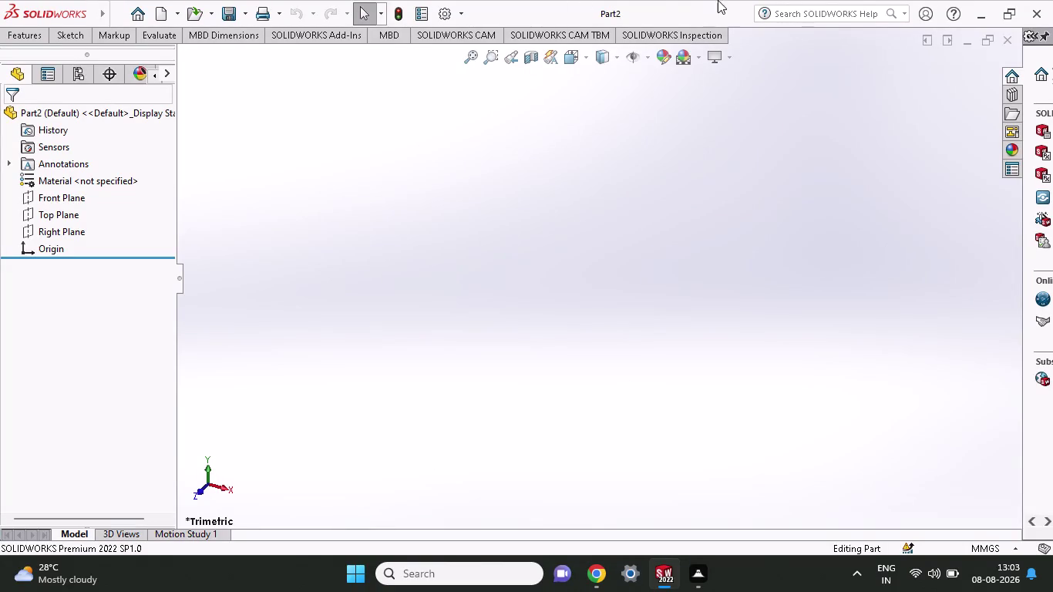
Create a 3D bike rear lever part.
Create a new blank part document, Part3.
click(164, 12)
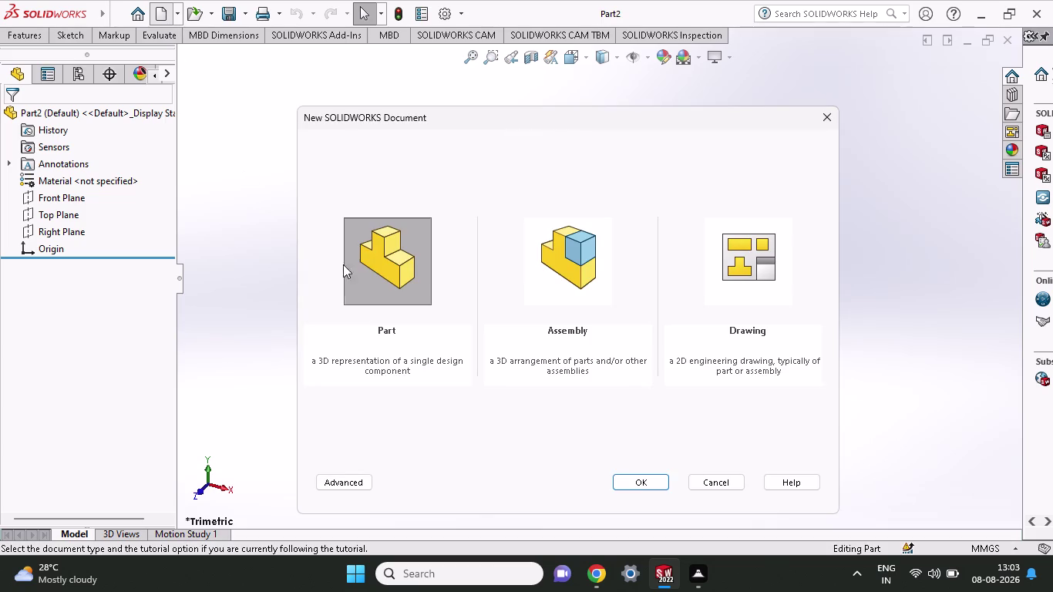
click(372, 270)
click(633, 480)
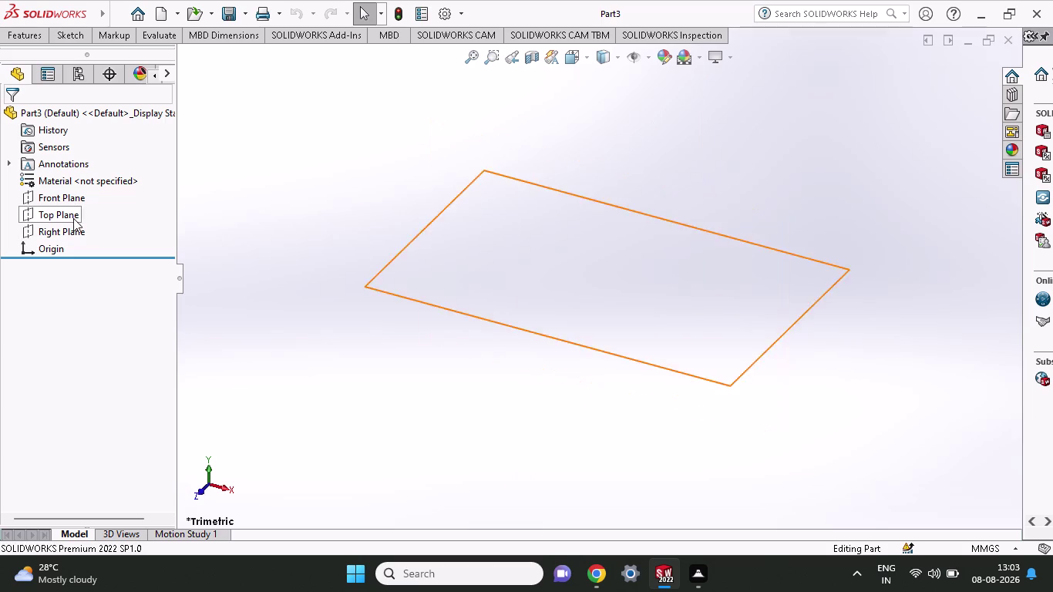
Start a new sketch on the Right Plane.
click(73, 227)
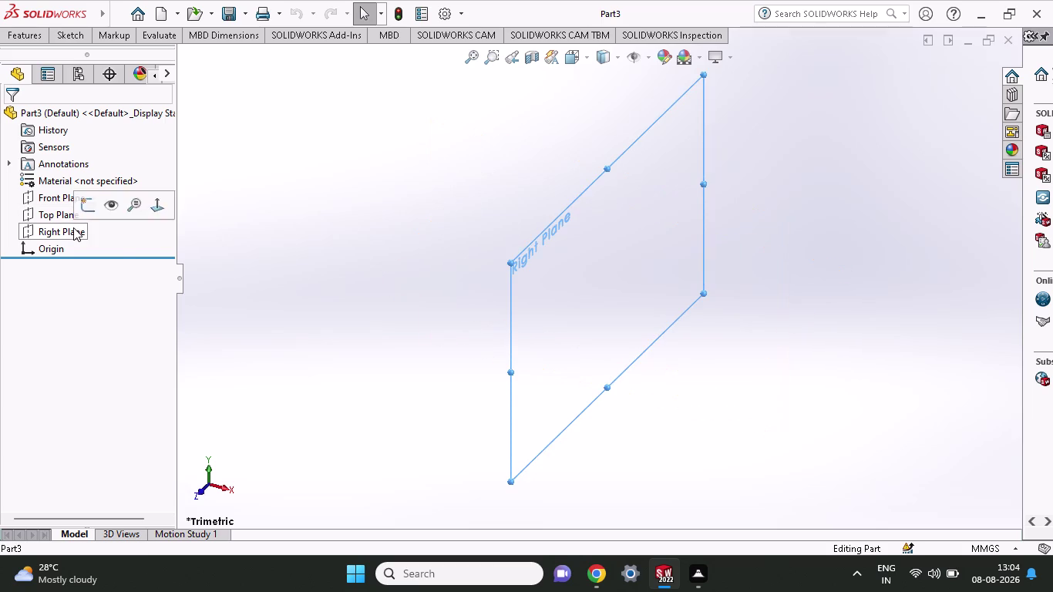
right_click(73, 228)
click(79, 207)
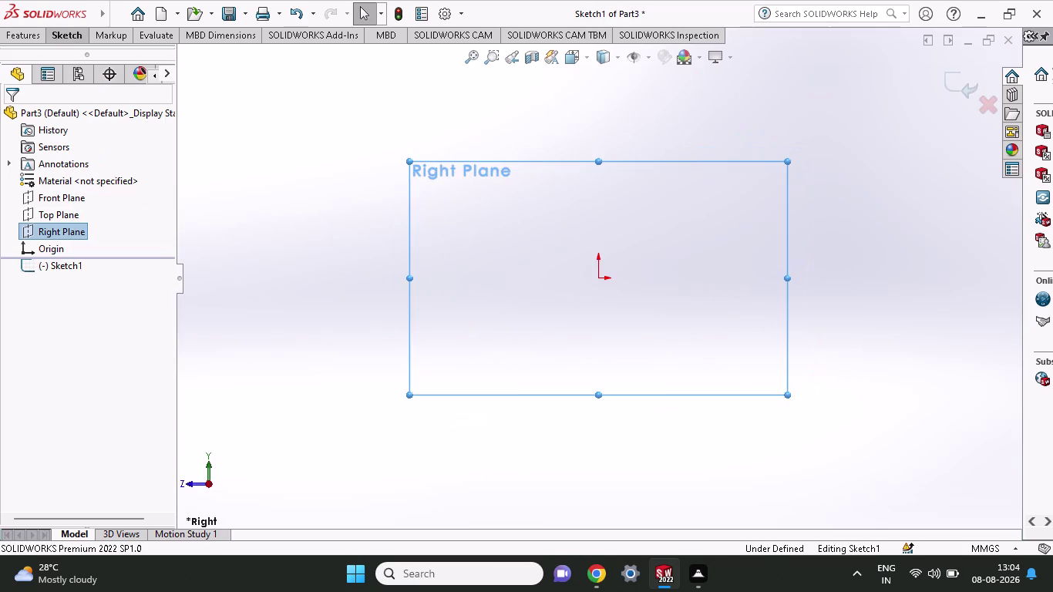
click(69, 35)
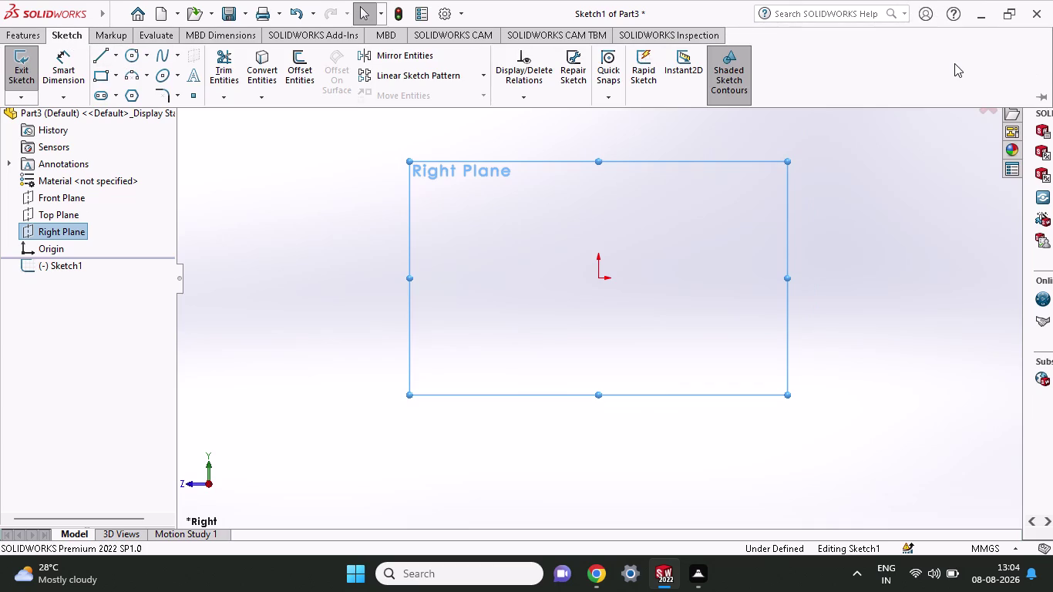
Draw a horizontal construction centerline through the origin, extending left and right.
click(113, 55)
click(117, 88)
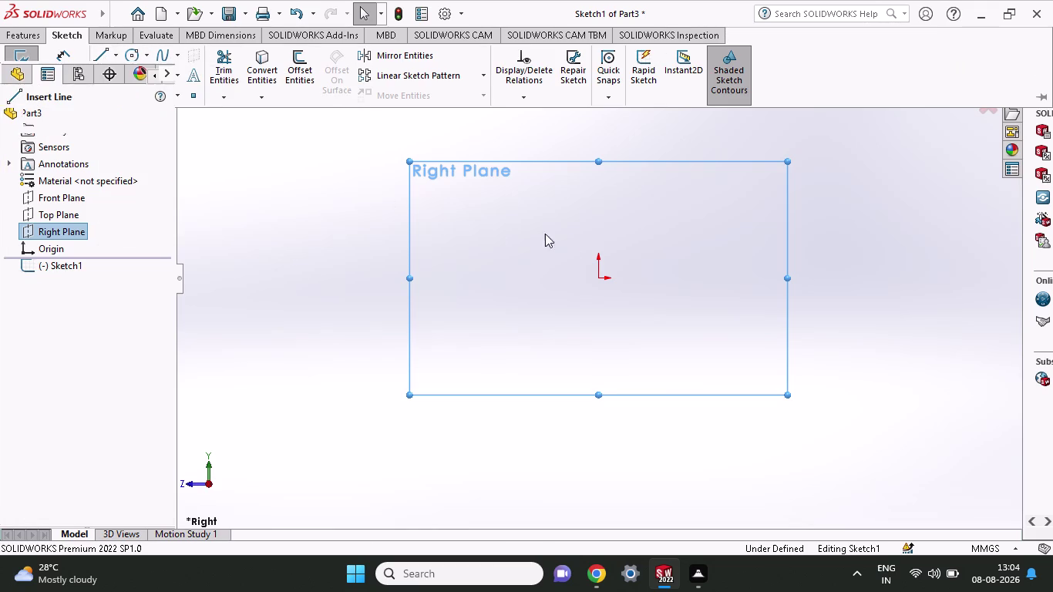
click(598, 276)
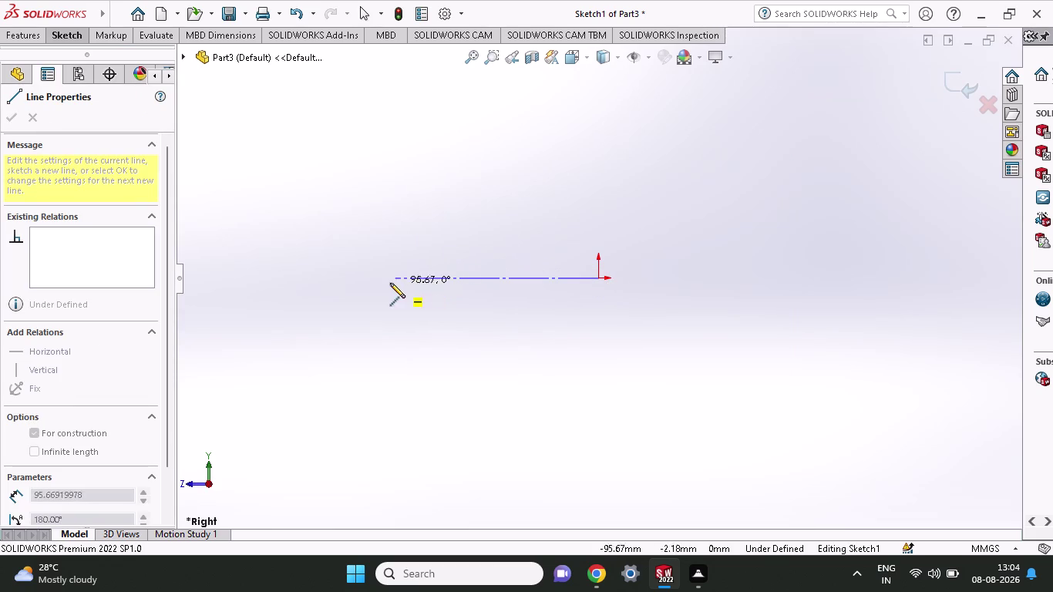
click(329, 282)
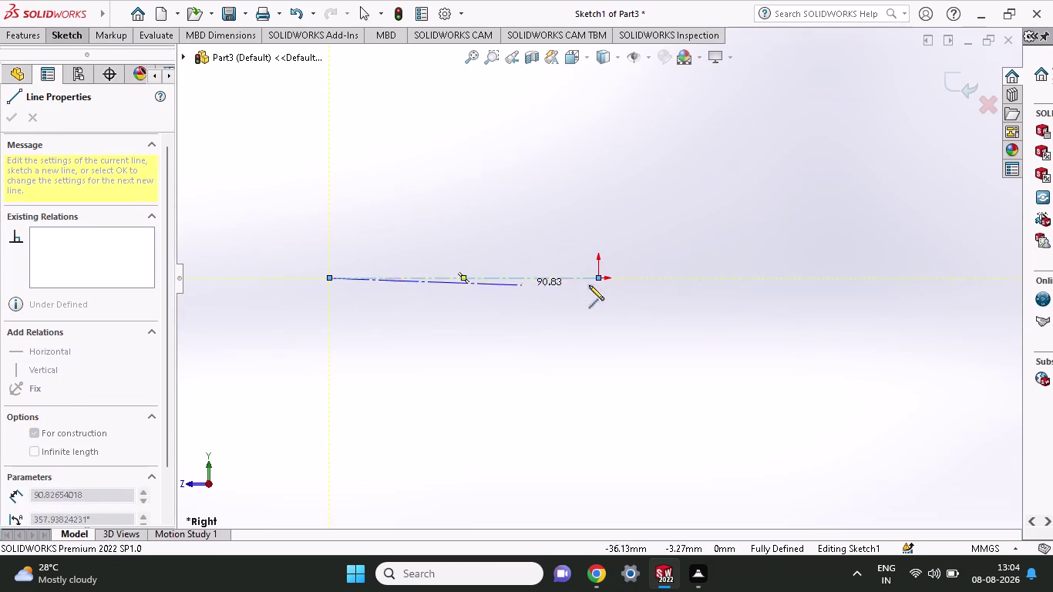
click(908, 279)
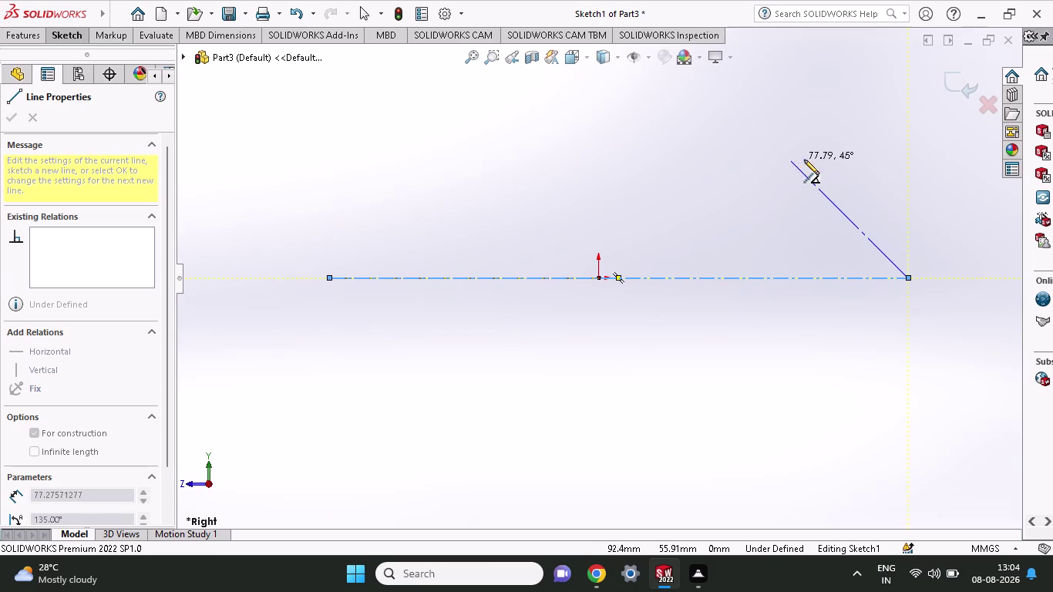
key(Escape)
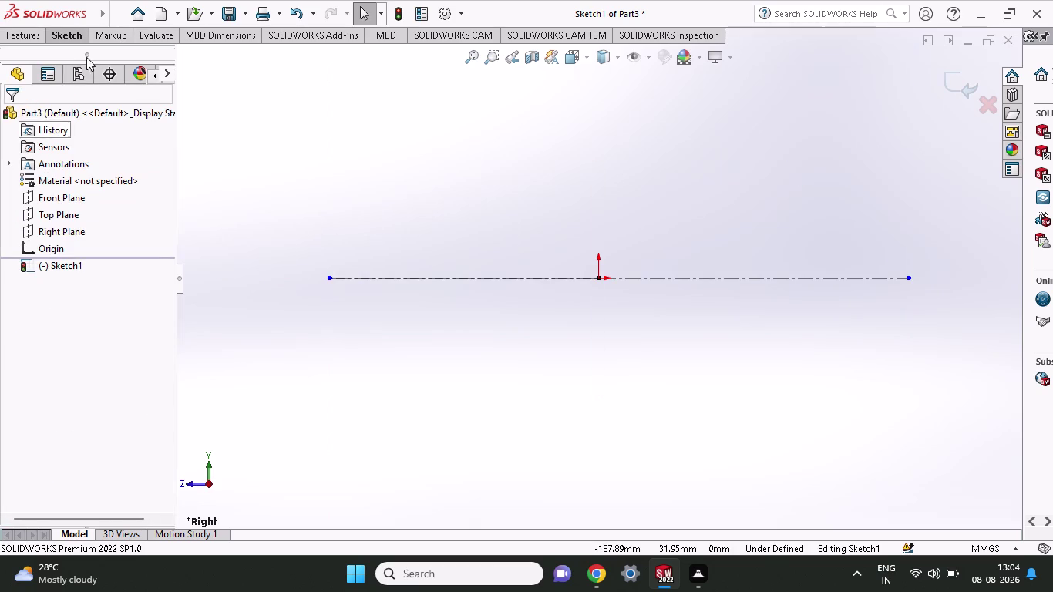
click(74, 36)
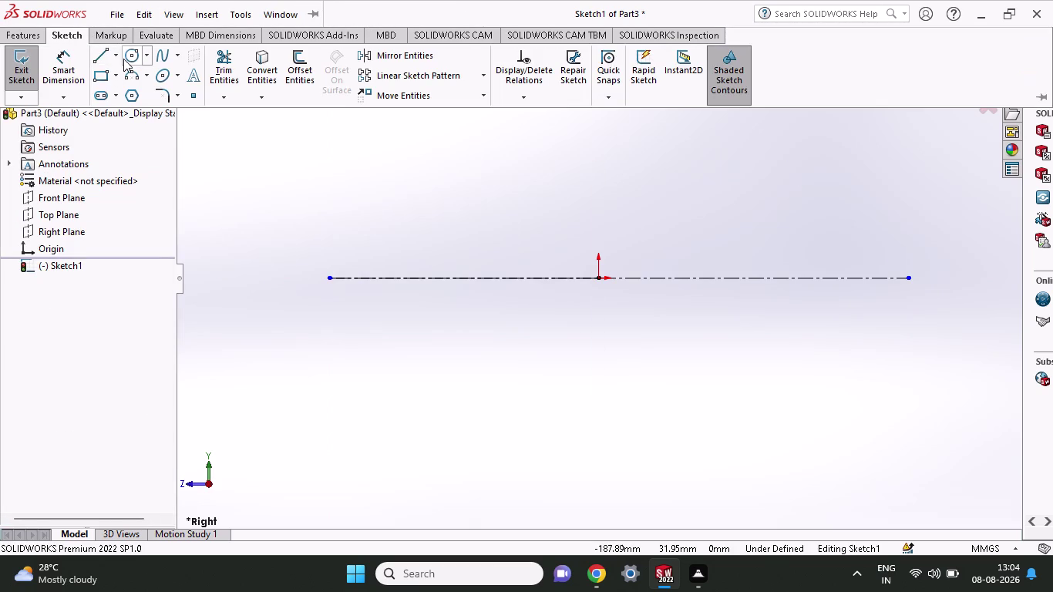
Draw a circle centred on the centerline left of the origin.
click(123, 58)
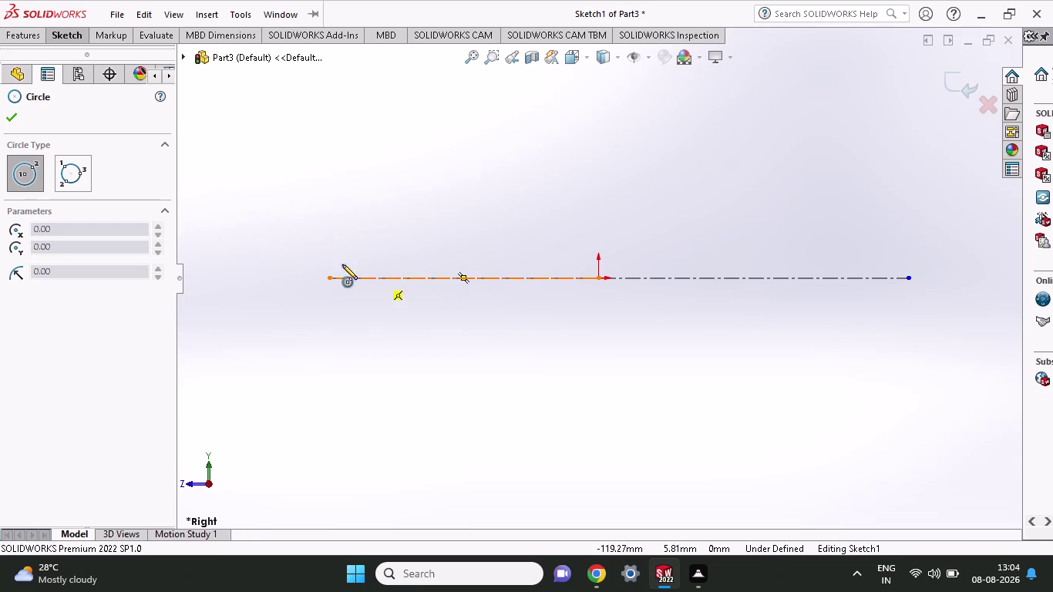
click(384, 277)
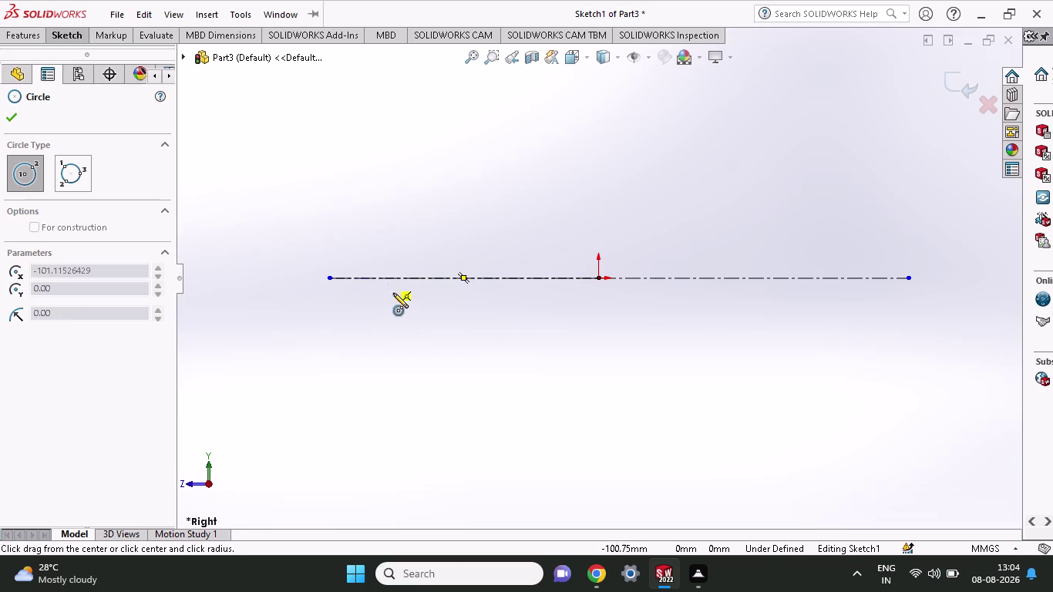
click(394, 295)
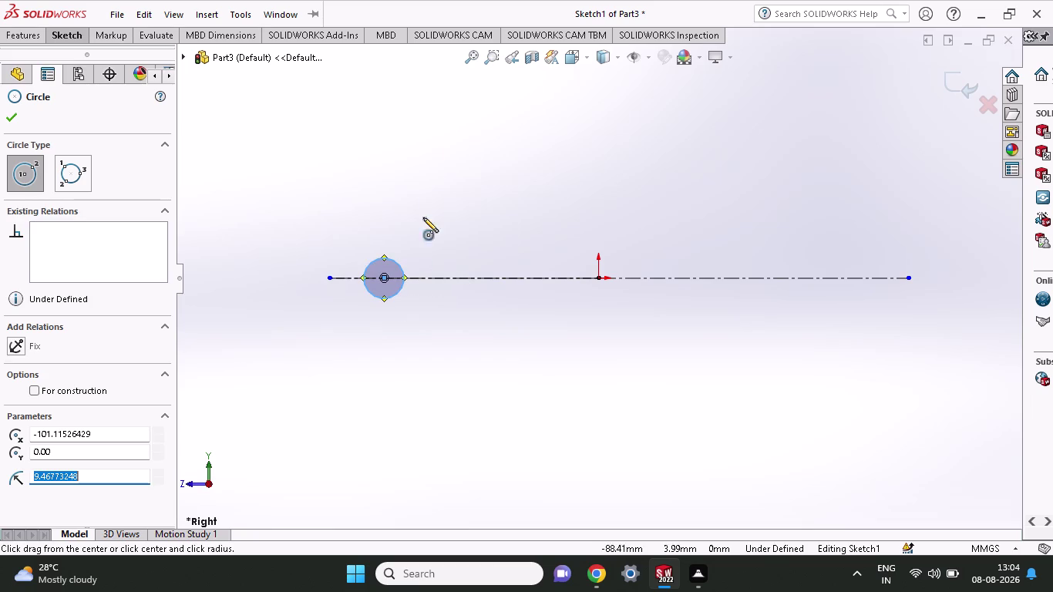
Dimension that circle's diameter to 4 mm.
click(74, 38)
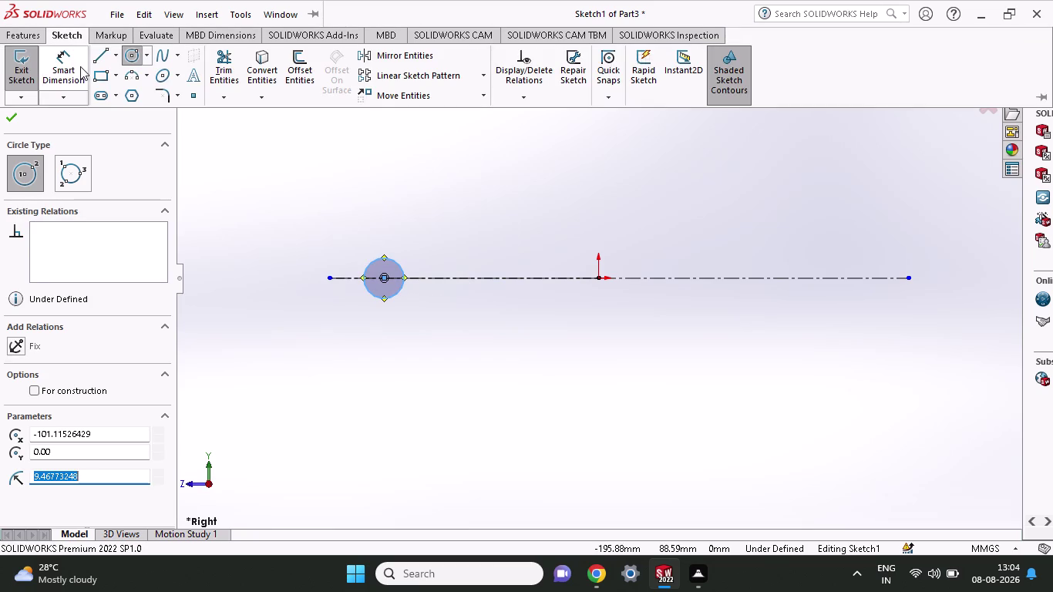
click(80, 66)
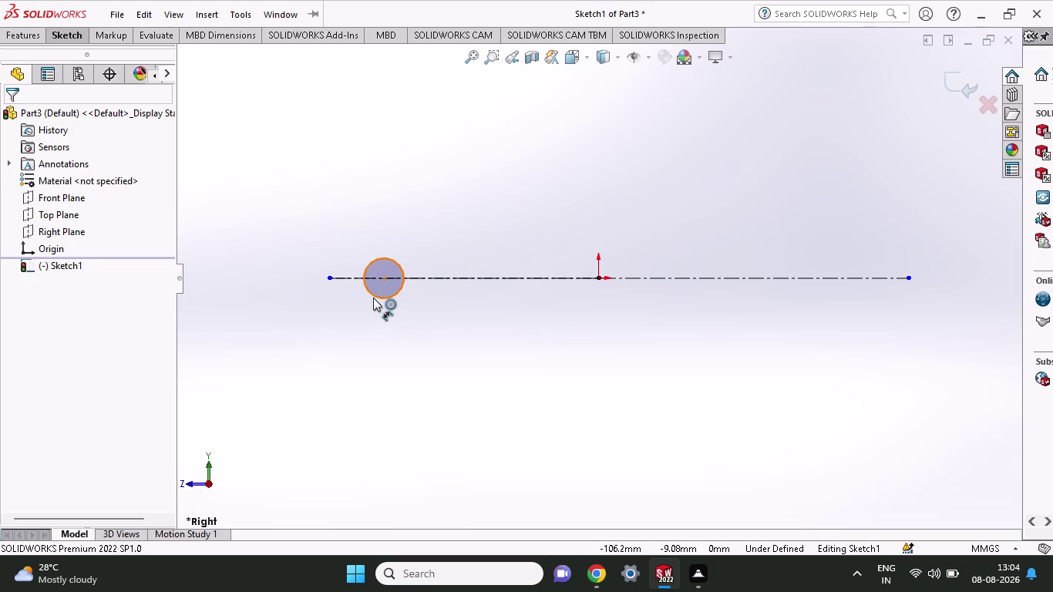
click(373, 297)
click(230, 284)
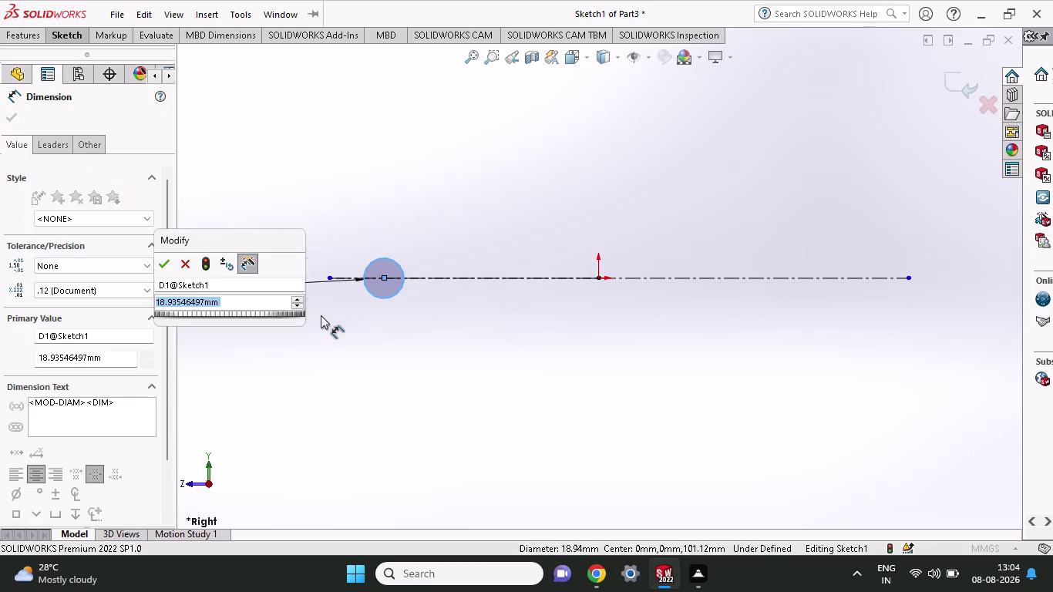
key(4)
click(158, 264)
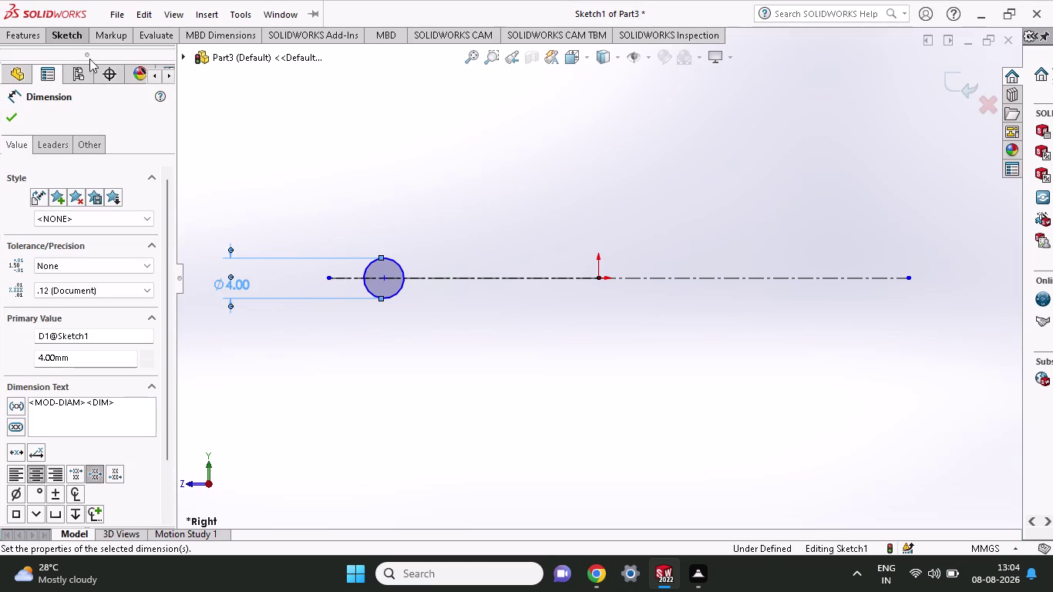
click(69, 33)
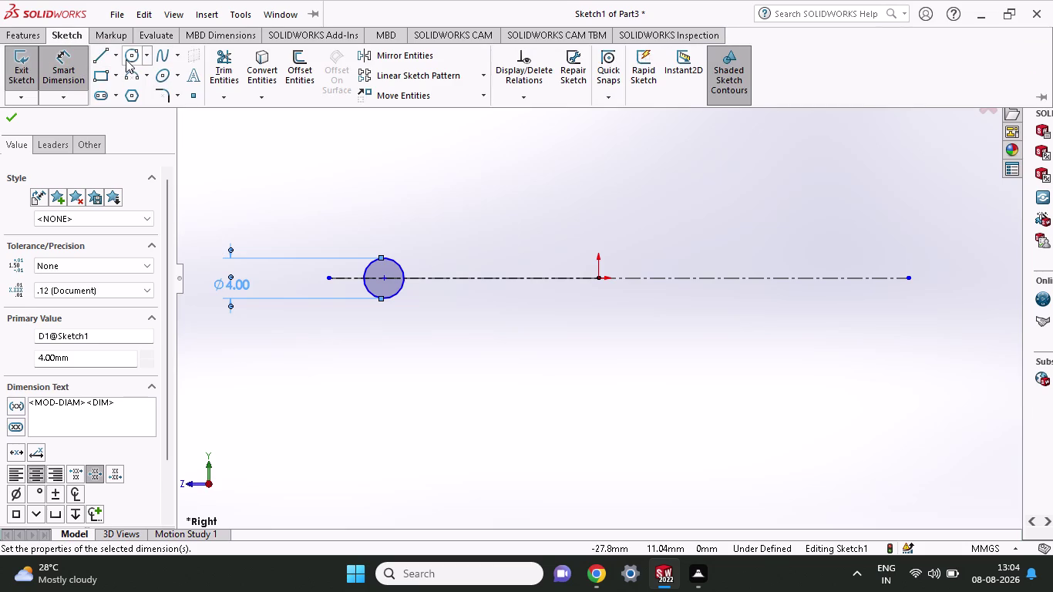
click(125, 60)
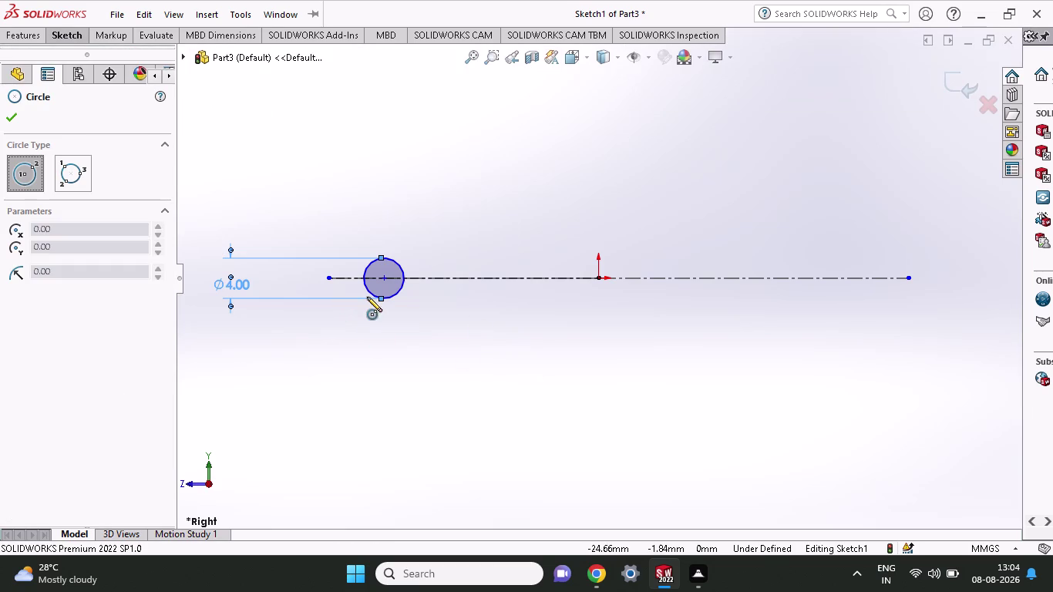
Draw a larger circle concentric with the ⌀4 circle.
scroll(down, 3)
scroll(down, 3)
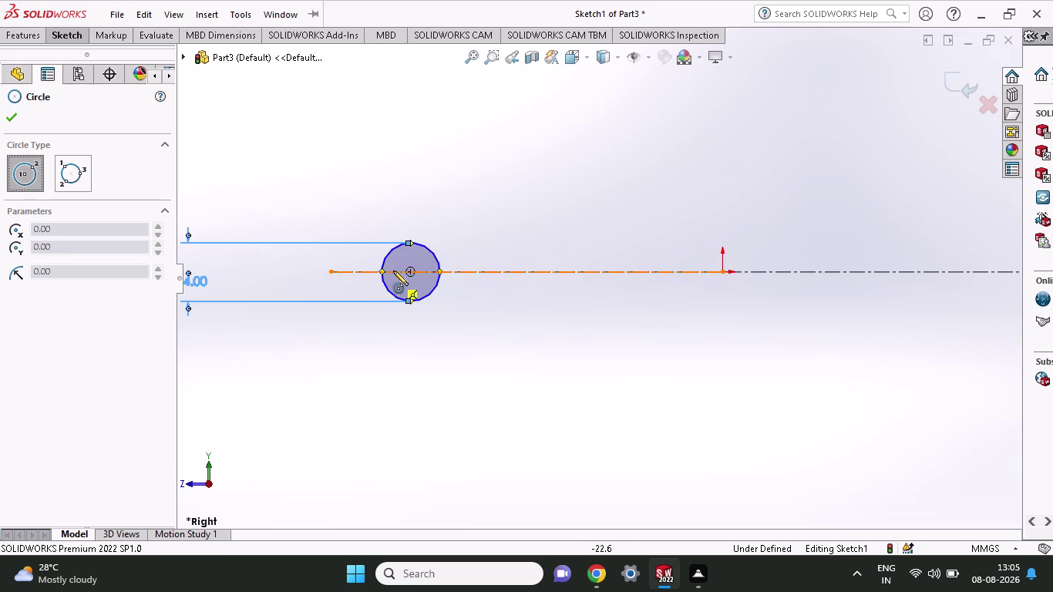
click(412, 270)
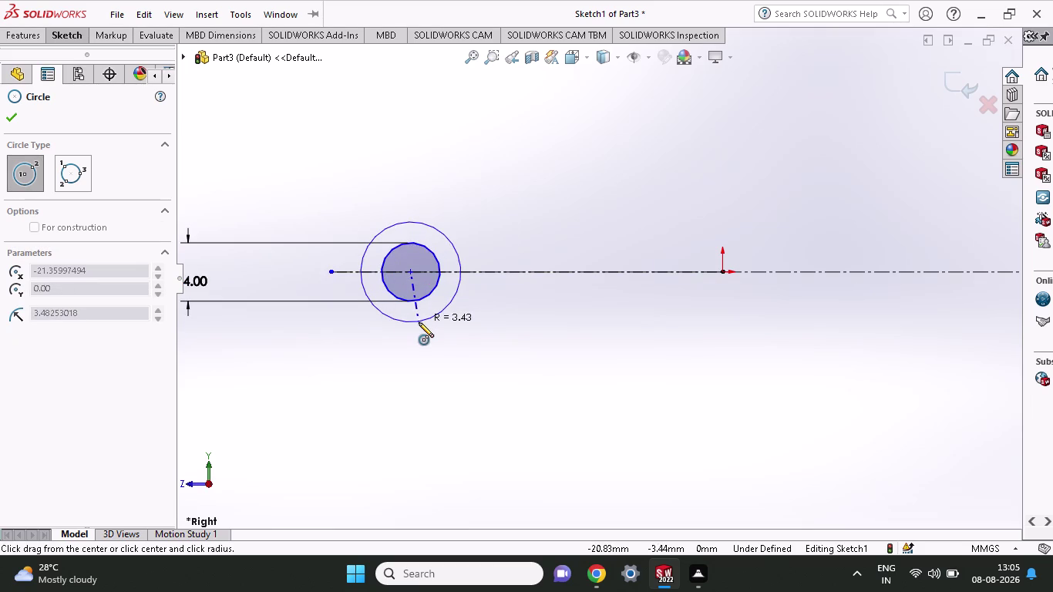
click(419, 321)
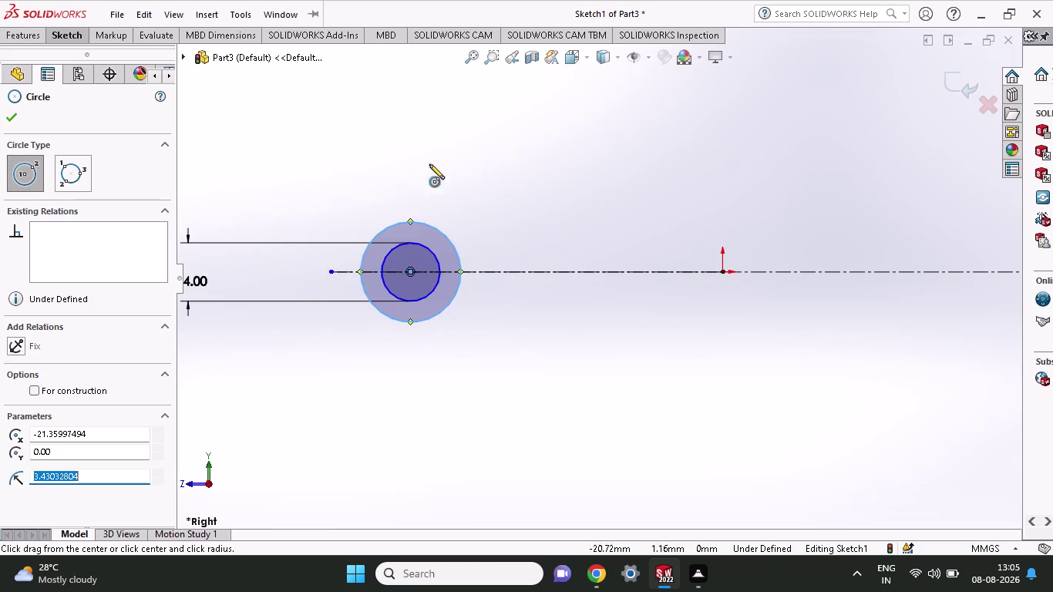
Dimension the outer circle's diameter to 8 mm.
click(81, 41)
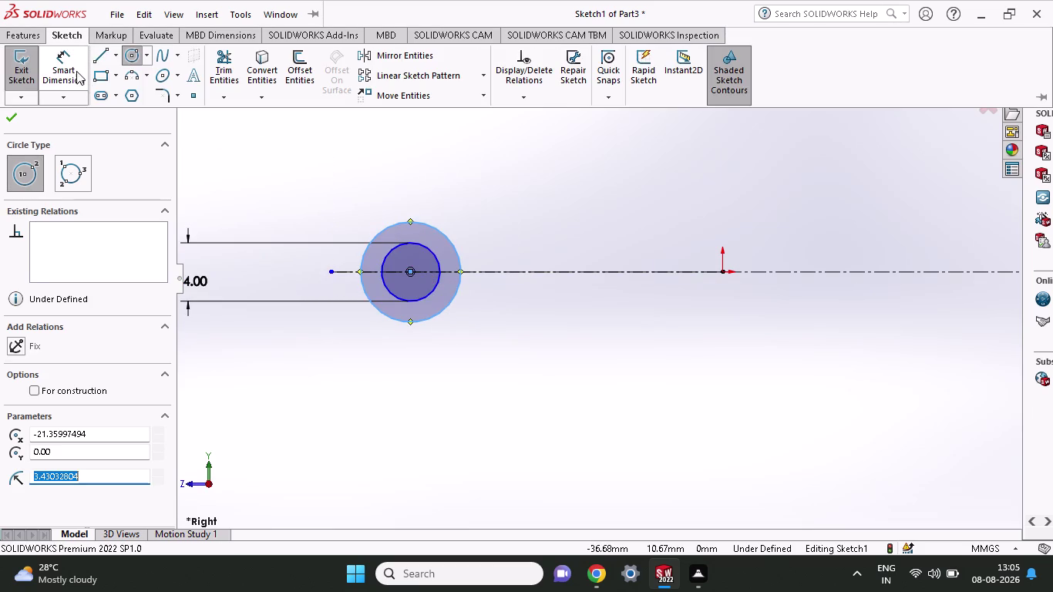
click(73, 70)
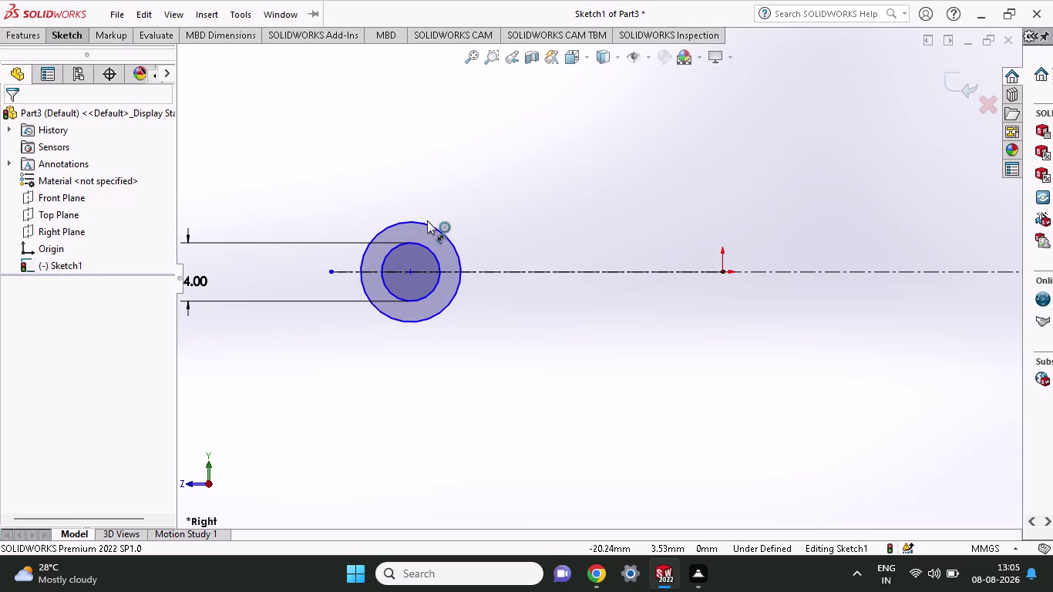
click(426, 223)
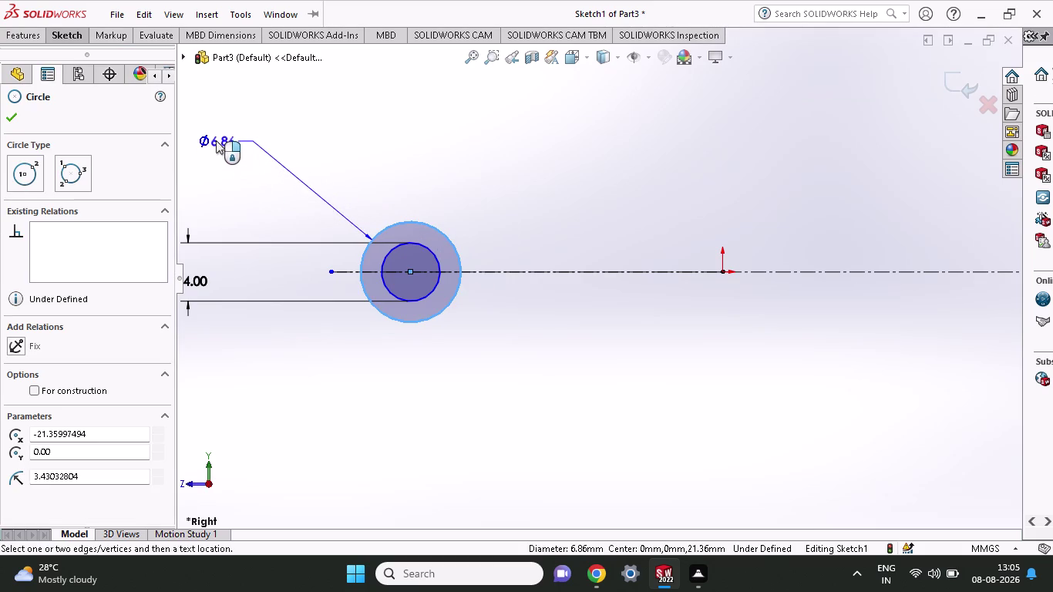
click(216, 141)
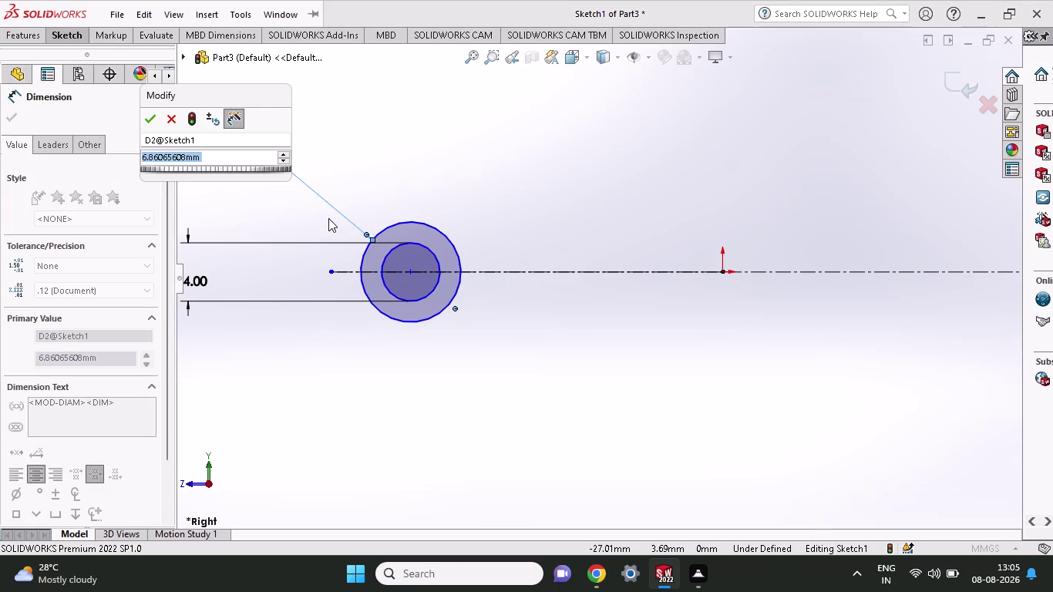
key(8)
click(149, 118)
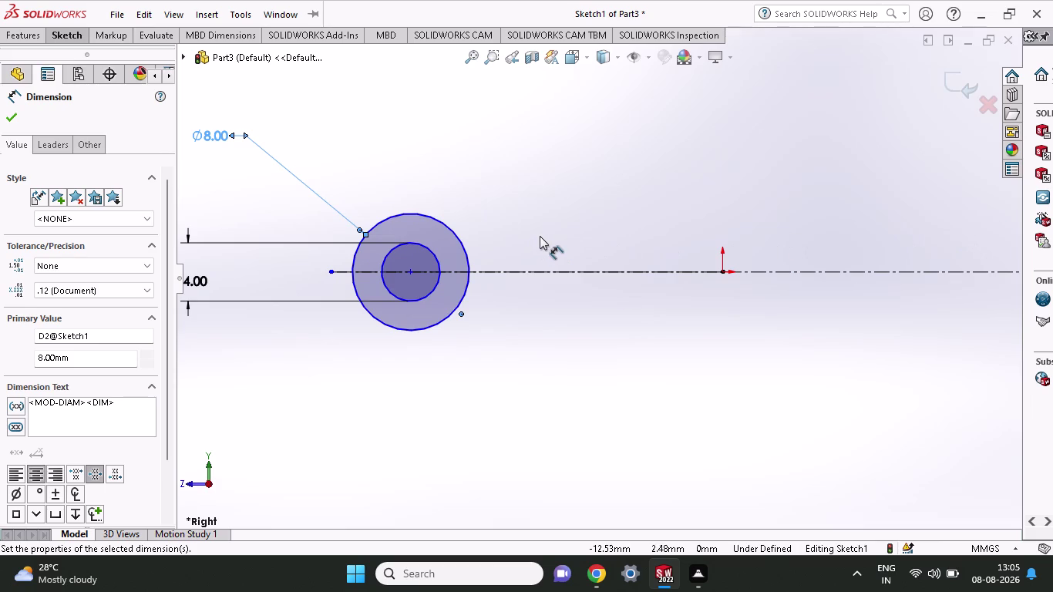
click(77, 41)
click(103, 52)
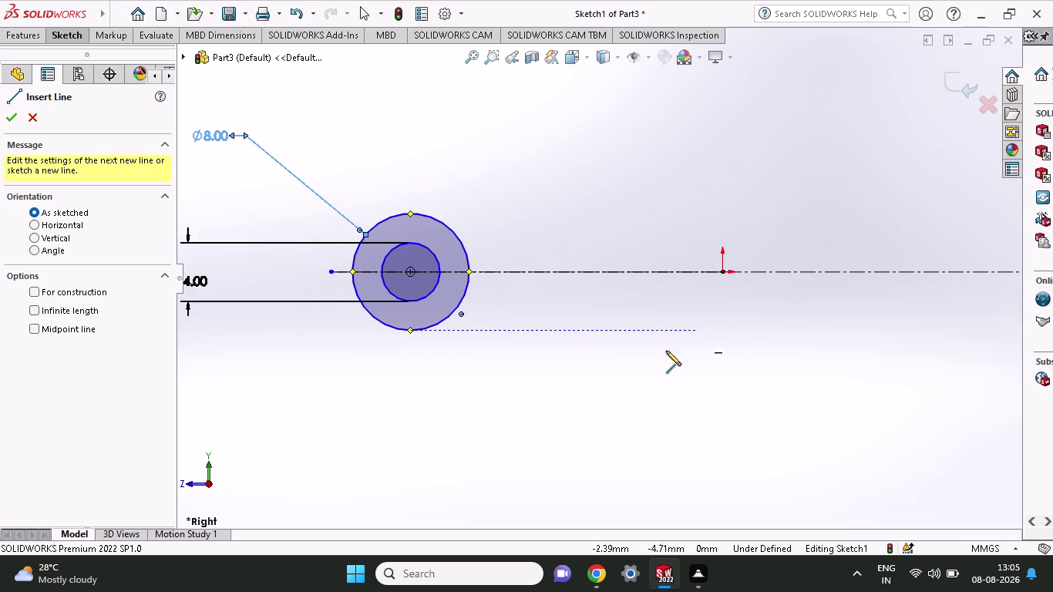
Reactivate the Circle tool from the Sketch tools.
click(80, 37)
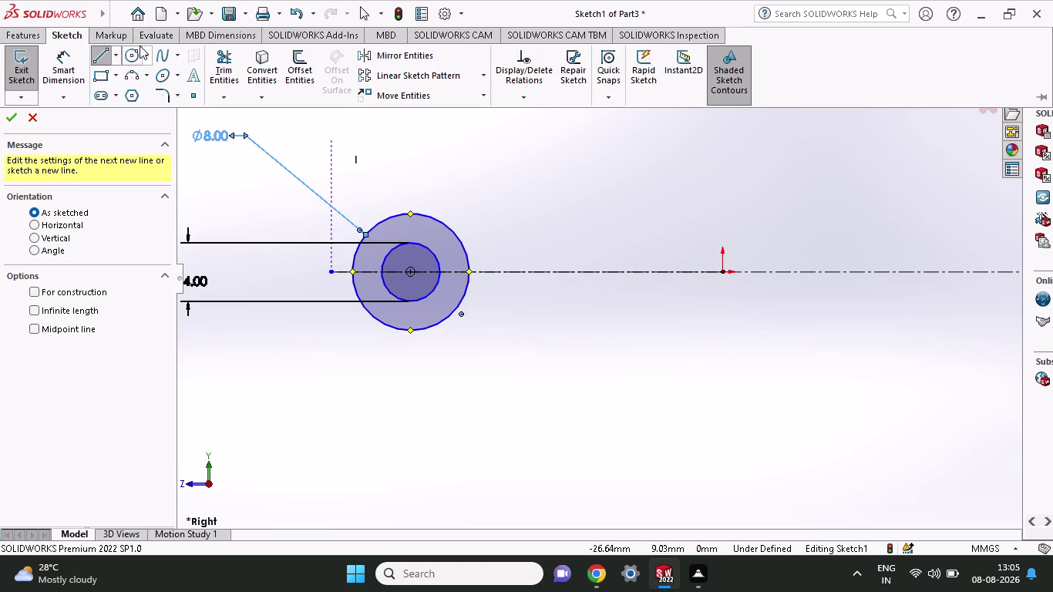
click(129, 50)
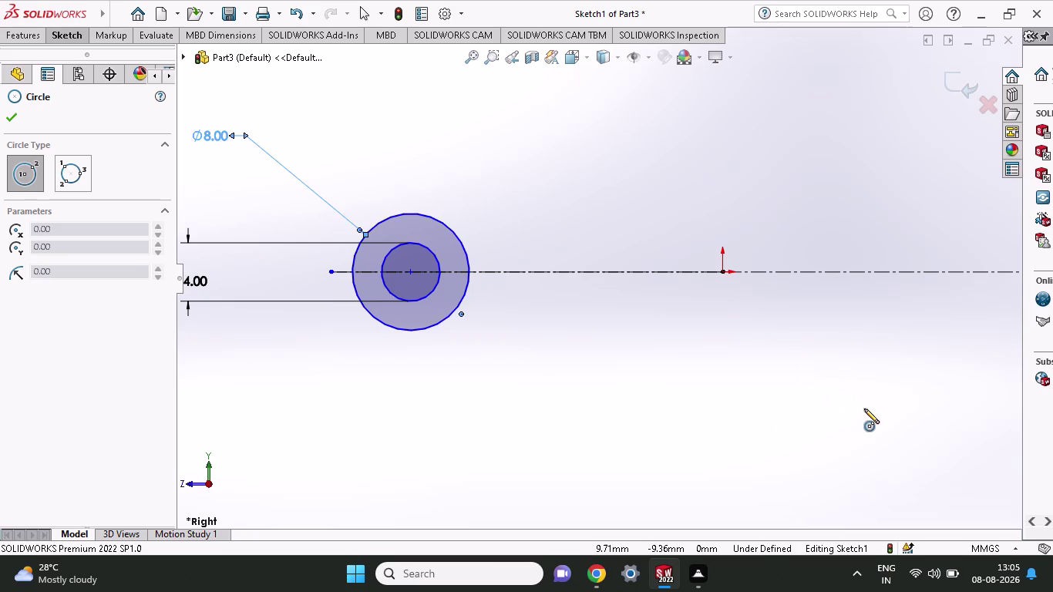
Draw a small circle below-right of the ⌀4/⌀8 pair and place its diameter dimension.
click(793, 391)
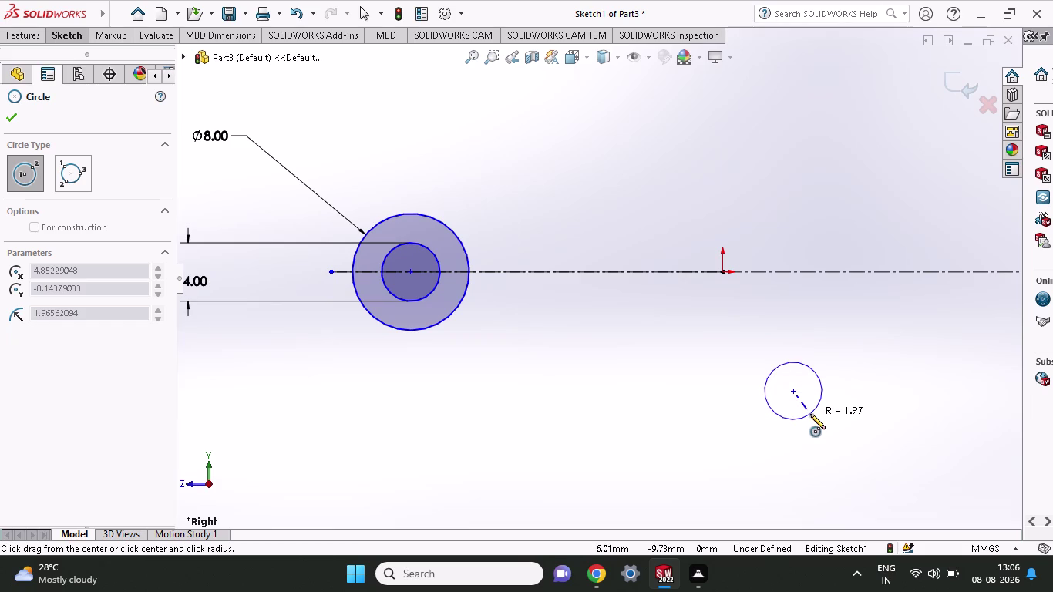
click(810, 414)
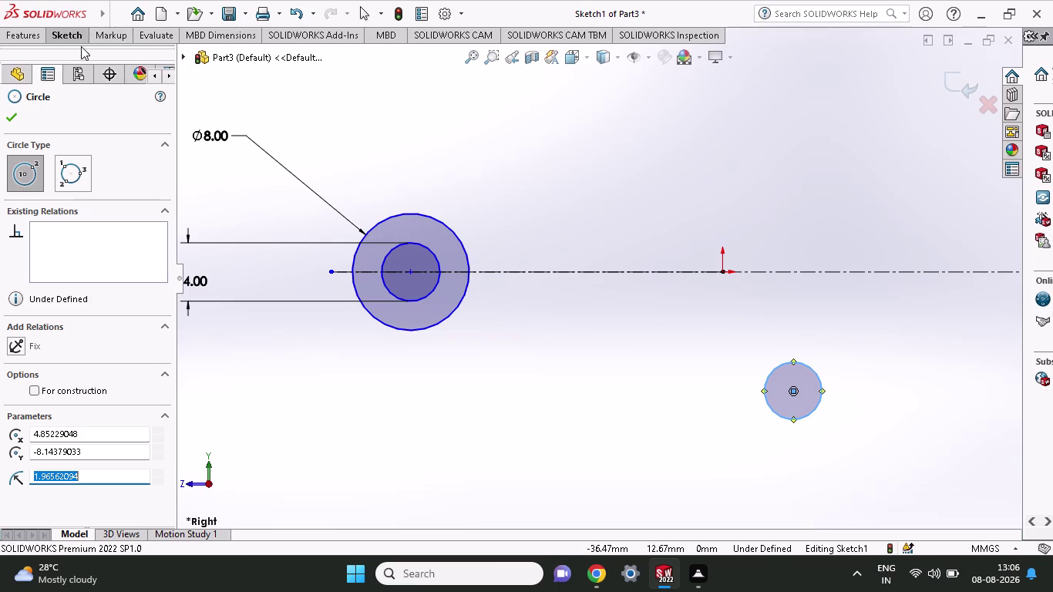
click(80, 40)
click(60, 62)
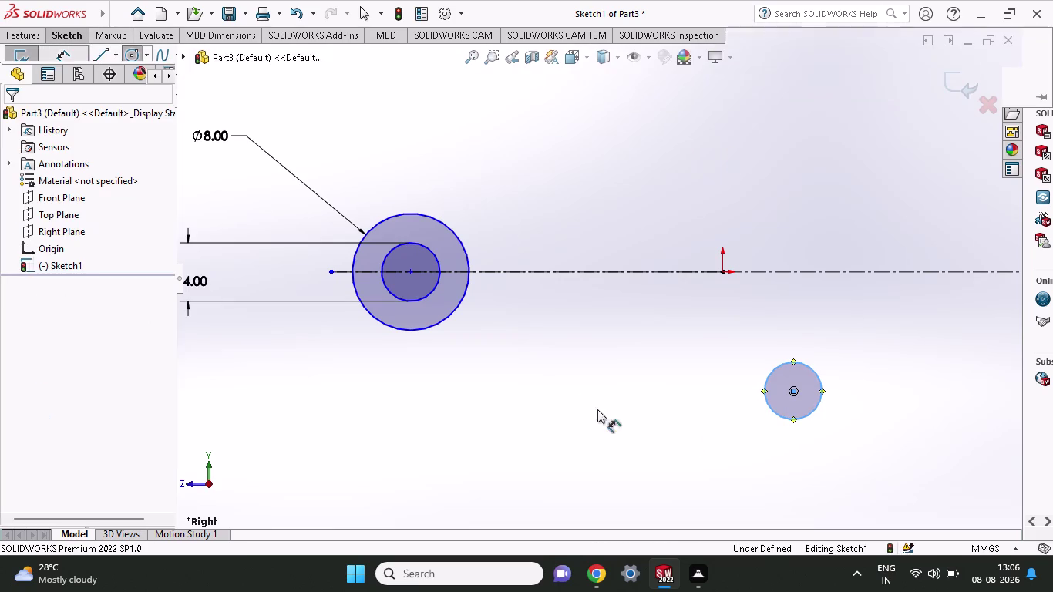
click(813, 411)
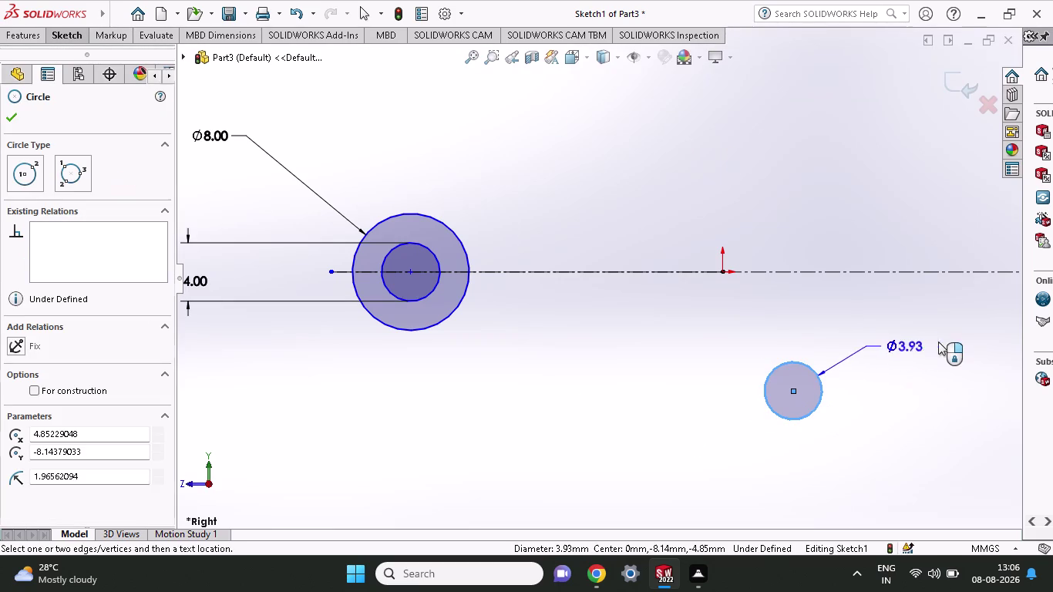
click(939, 342)
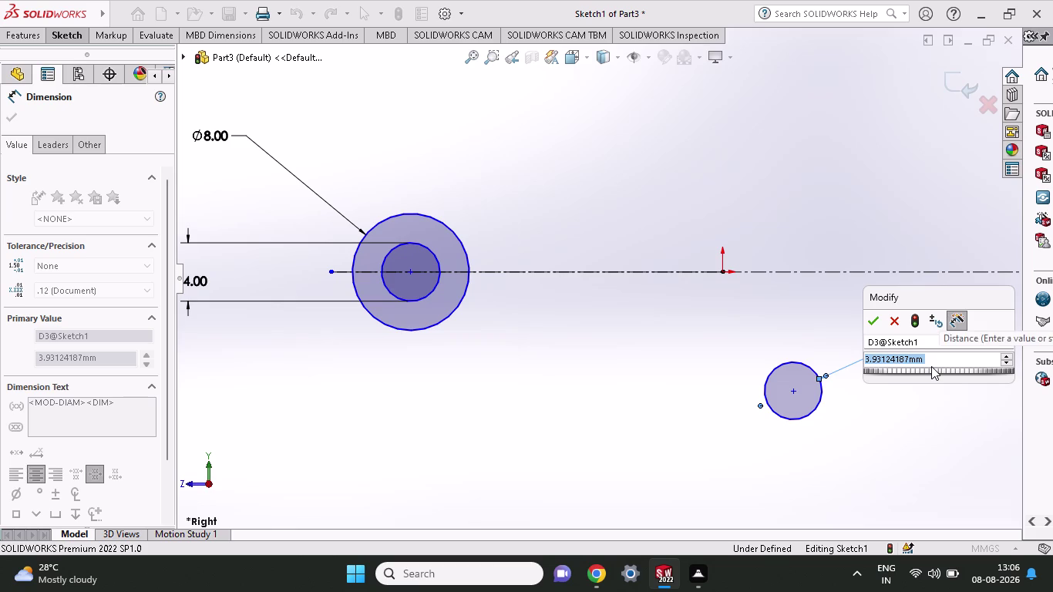
Enter 1.5+1.5 as the small circle's diameter, making it 3 mm.
text(1.5)
text(+)
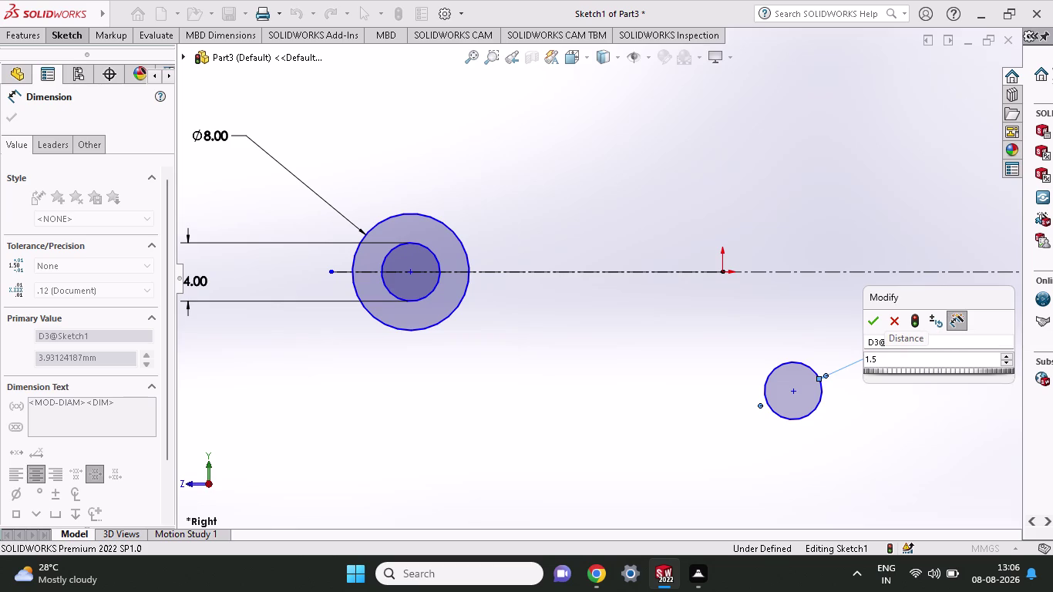
text(1.5)
key(plus)
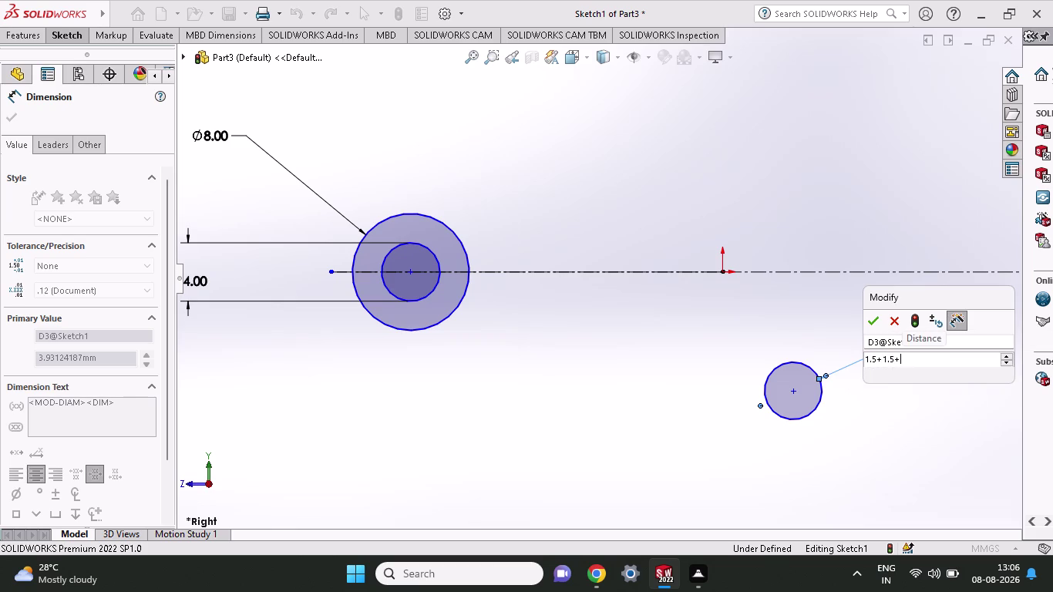
key(BackSpace)
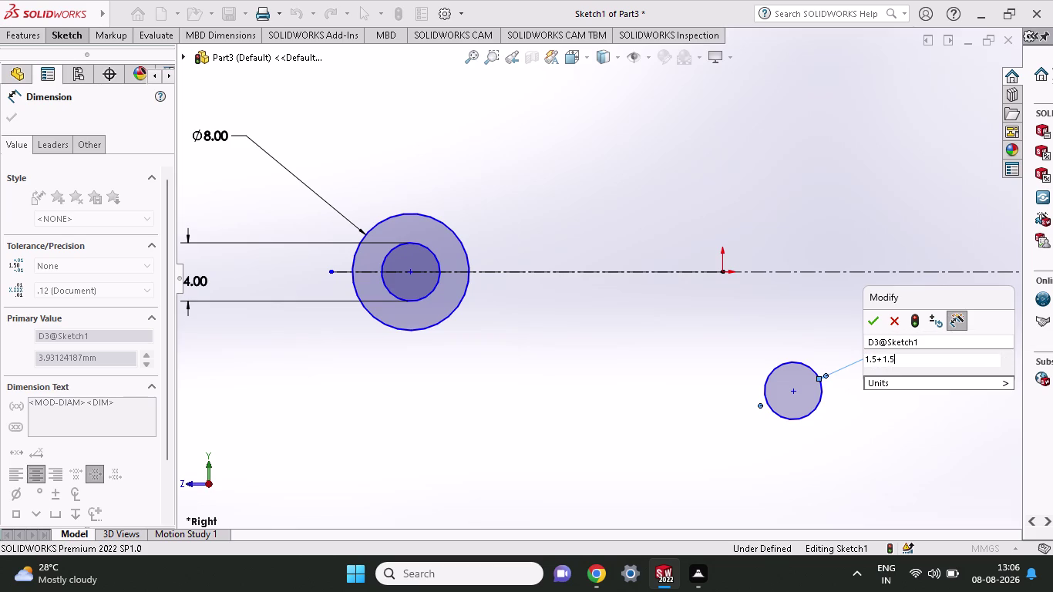
key(Return)
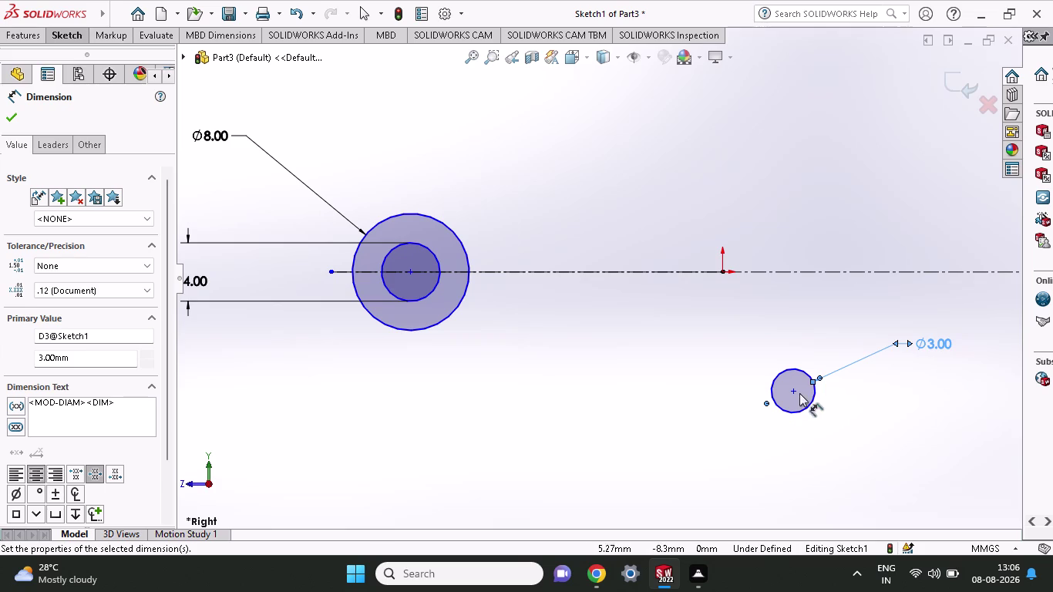
click(66, 36)
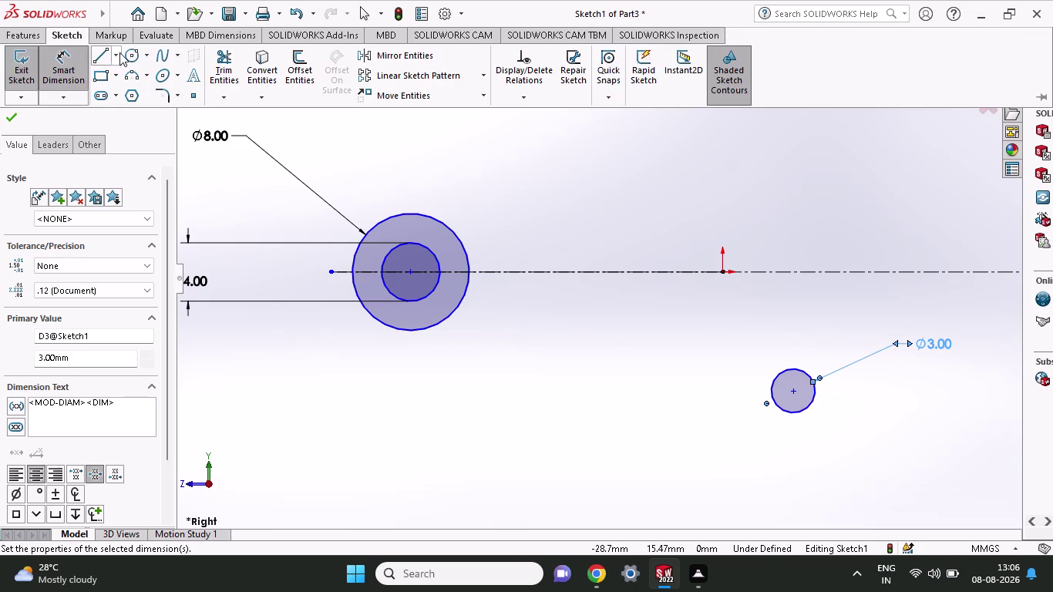
Draw a larger circle concentric with the ⌀3 circle, after cancelling a first attempt.
click(125, 53)
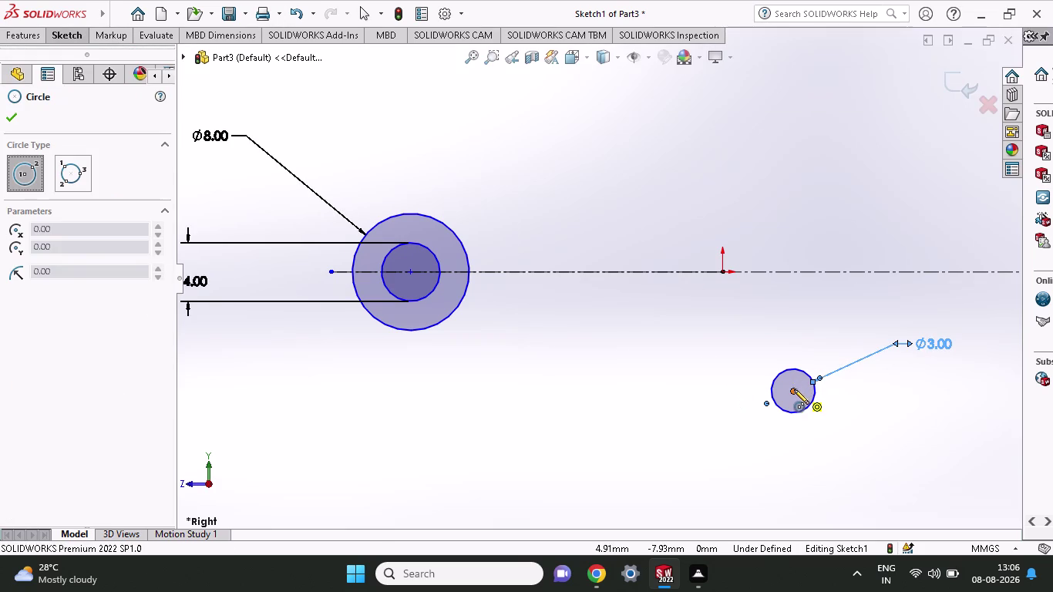
click(791, 395)
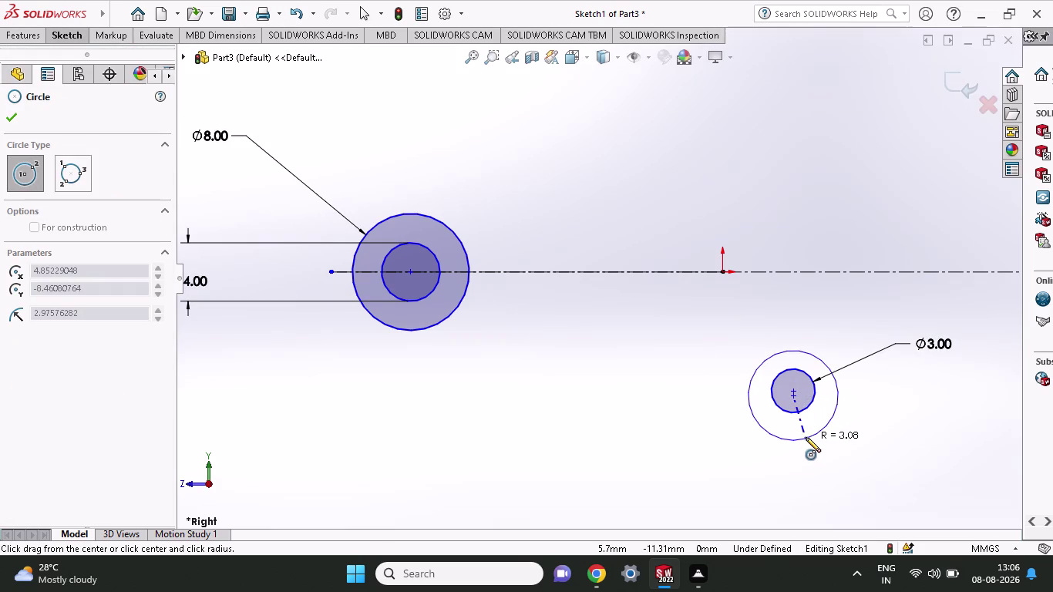
right_click(805, 437)
click(821, 446)
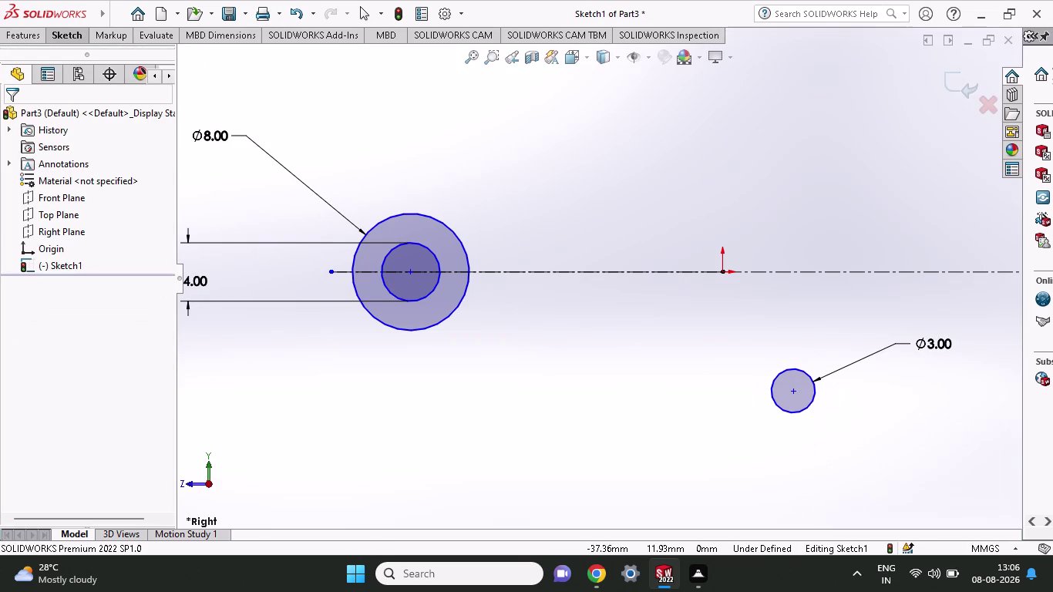
click(69, 40)
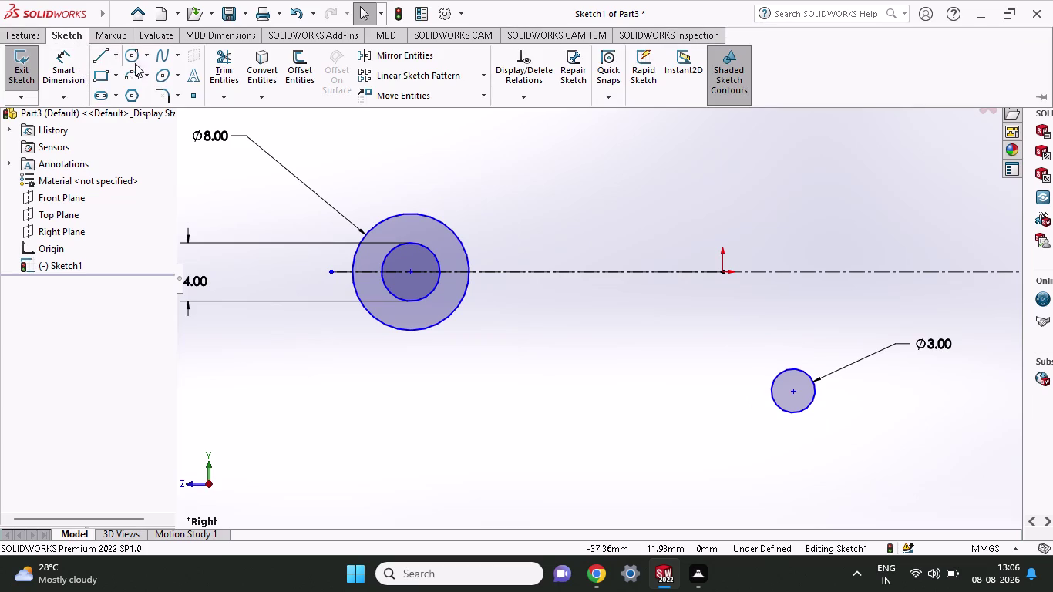
click(135, 63)
click(789, 392)
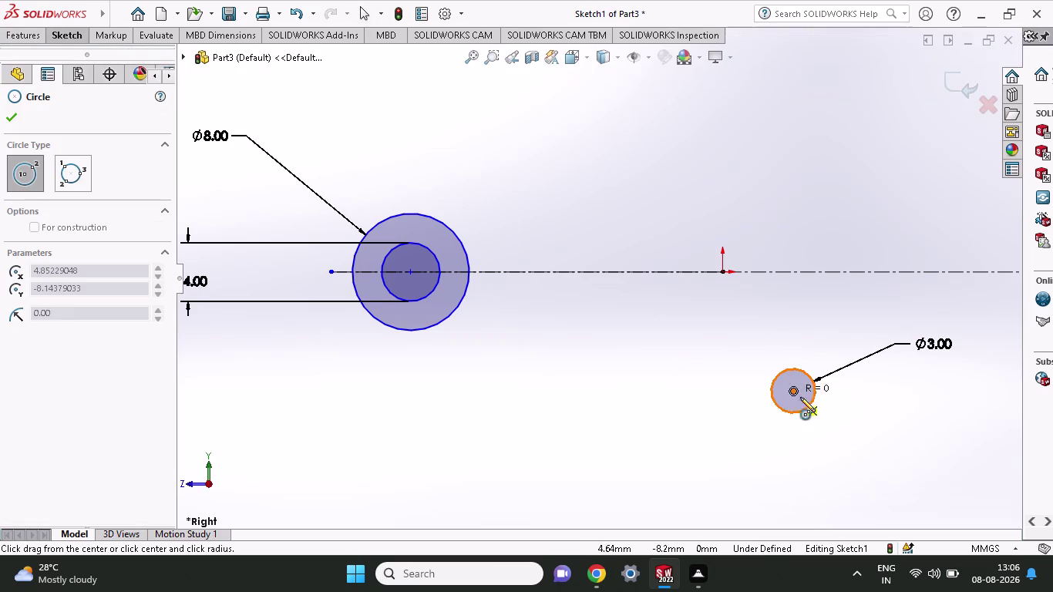
click(815, 431)
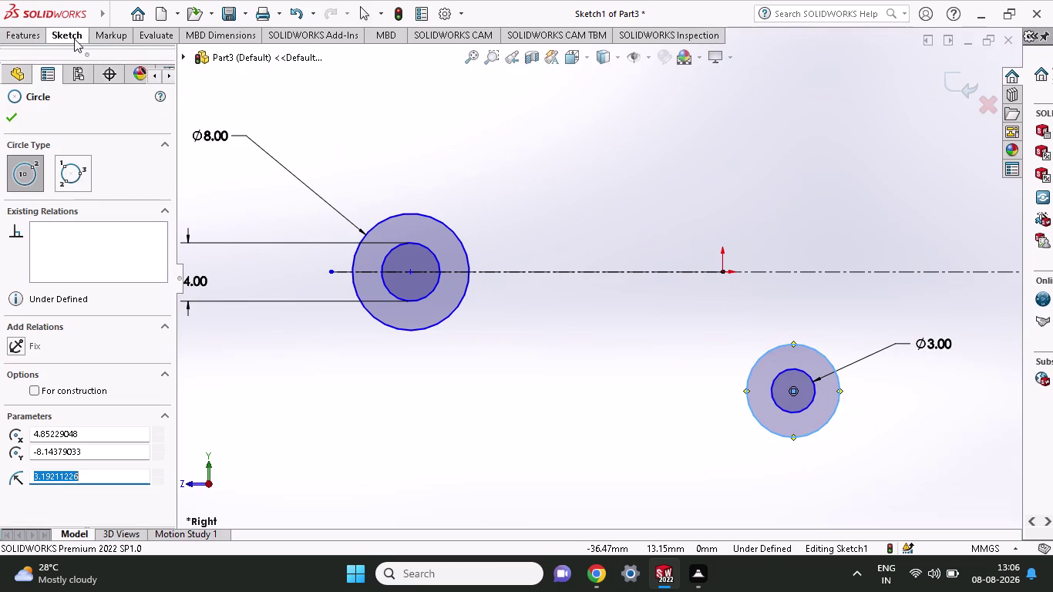
click(74, 38)
click(65, 59)
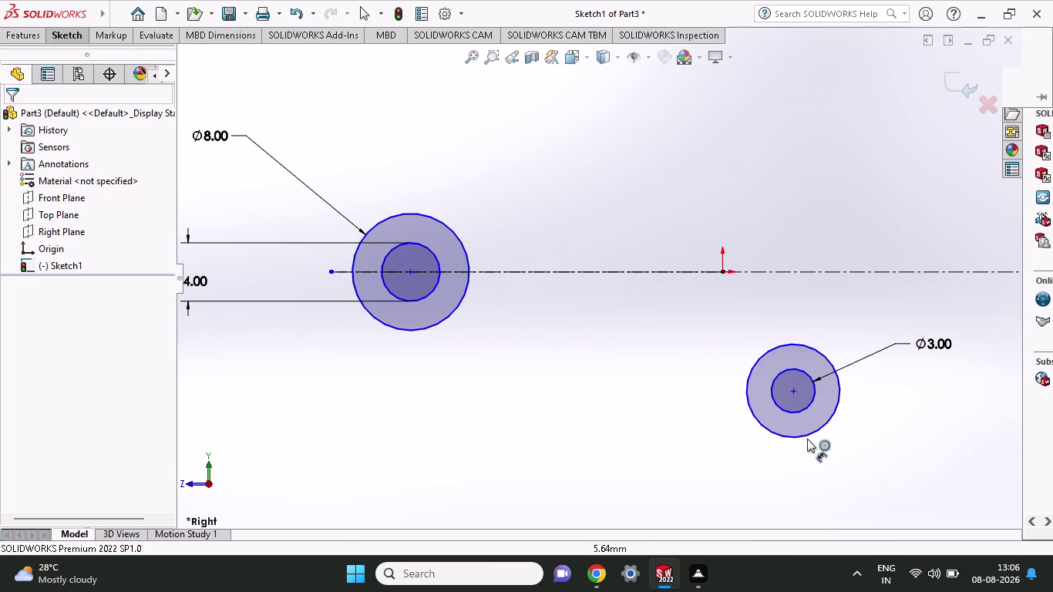